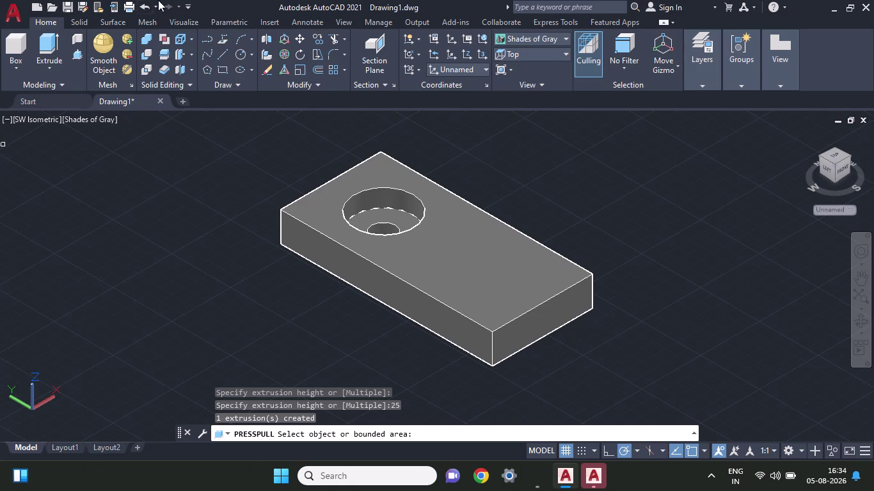
Zoom out and turn the view to the block's left face using the ViewCube.
scroll(down, 3)
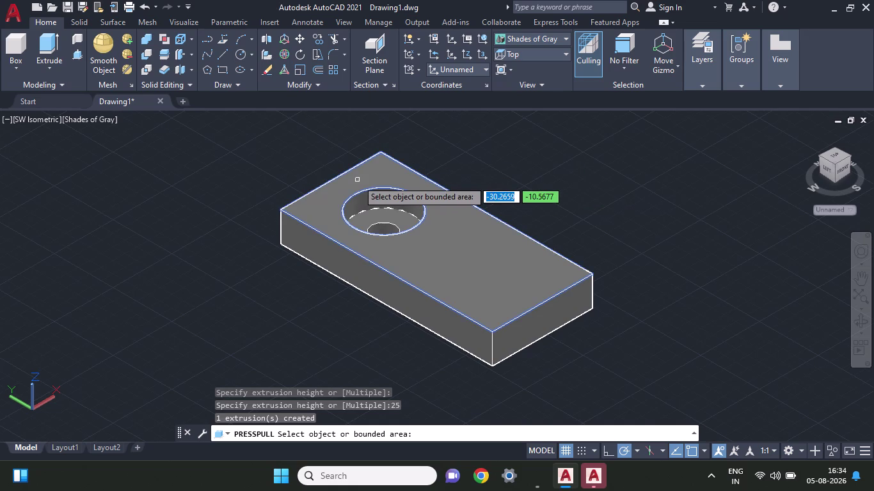
scroll(down, 3)
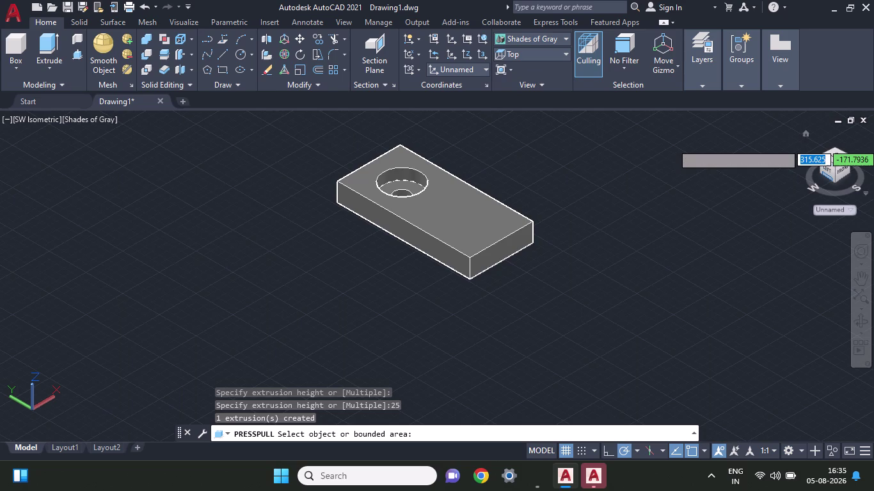
click(831, 170)
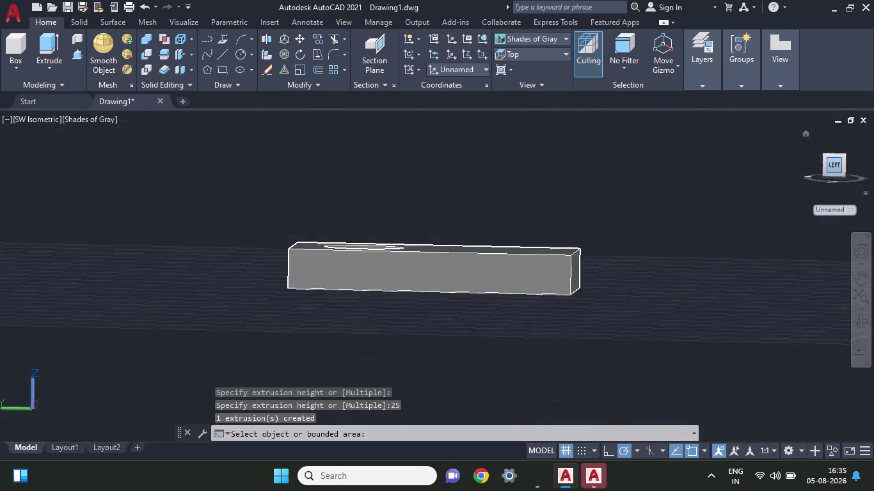
Switch to the preset Left view and bring the block back into view.
click(560, 53)
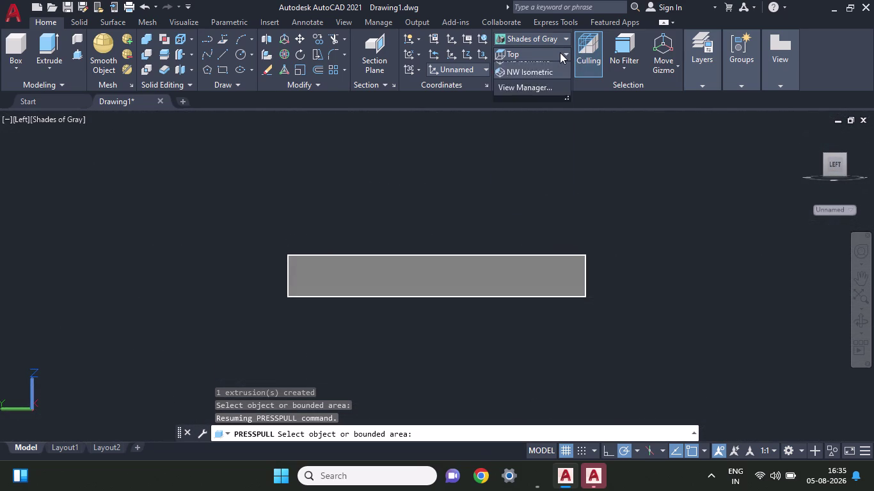
click(527, 97)
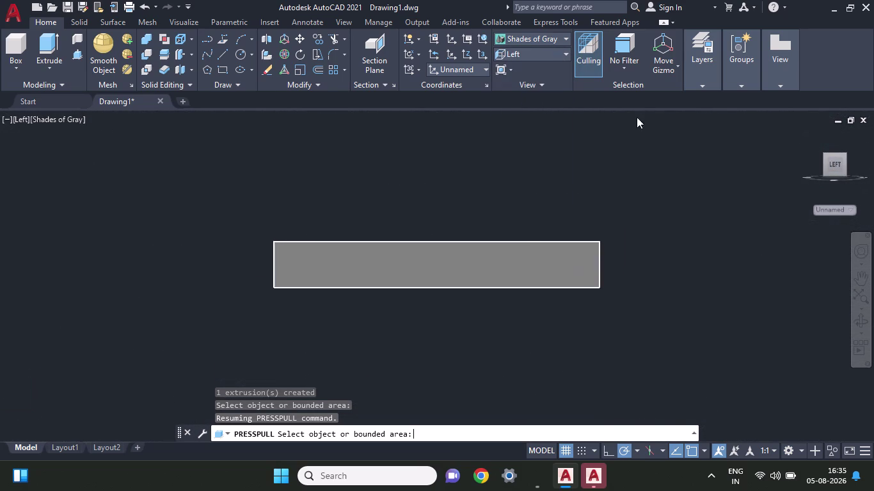
scroll(up, 3)
scroll(up, 3)
scroll(down, 3)
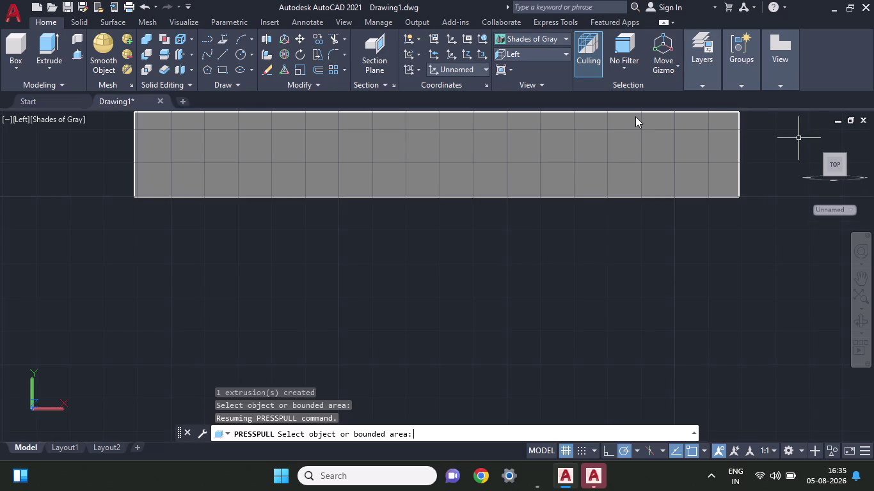
scroll(down, 3)
scroll(up, 3)
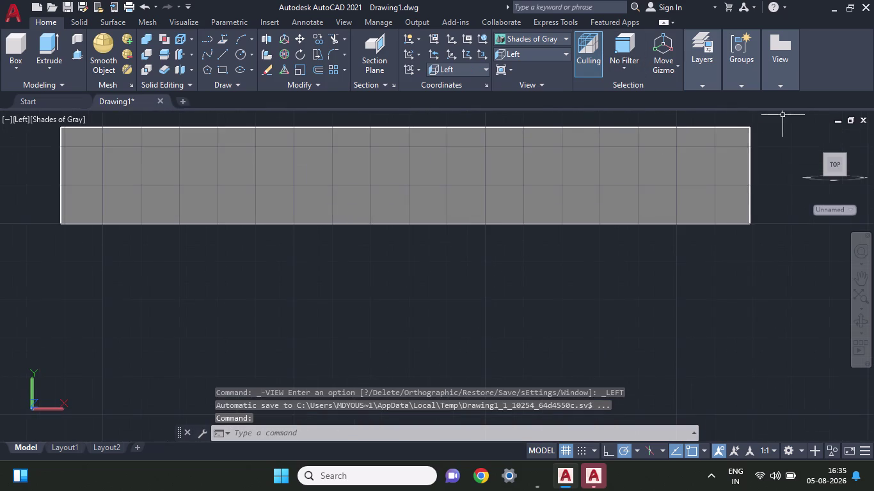
scroll(down, 3)
scroll(up, 3)
scroll(up, 3)
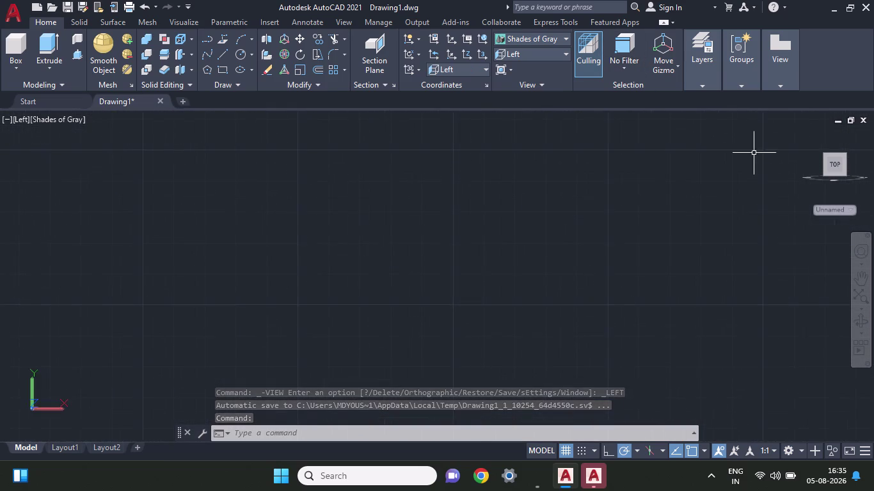
scroll(up, 3)
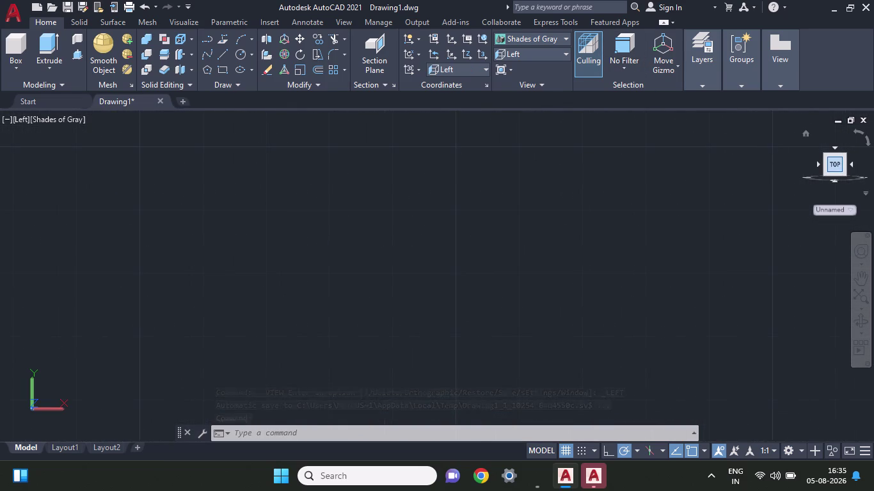
click(837, 164)
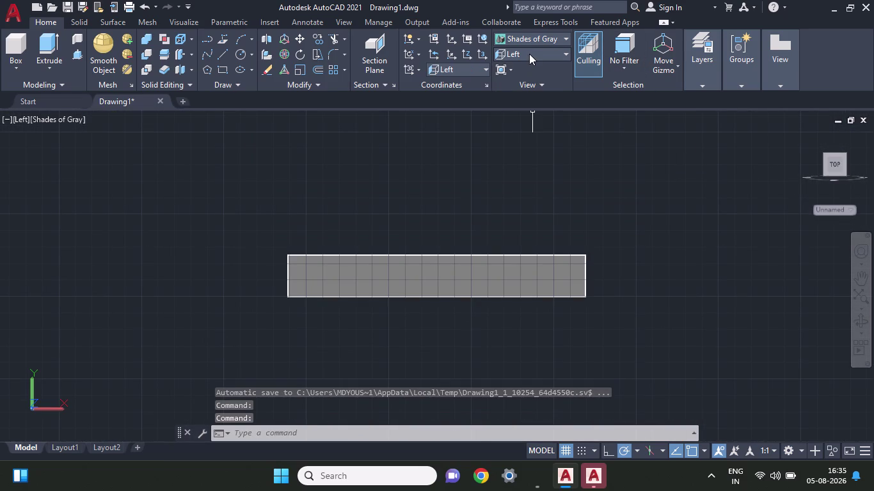
Reapply the Left preset so the UCS matches, and zoom to frame the edge-on block.
click(529, 54)
click(555, 92)
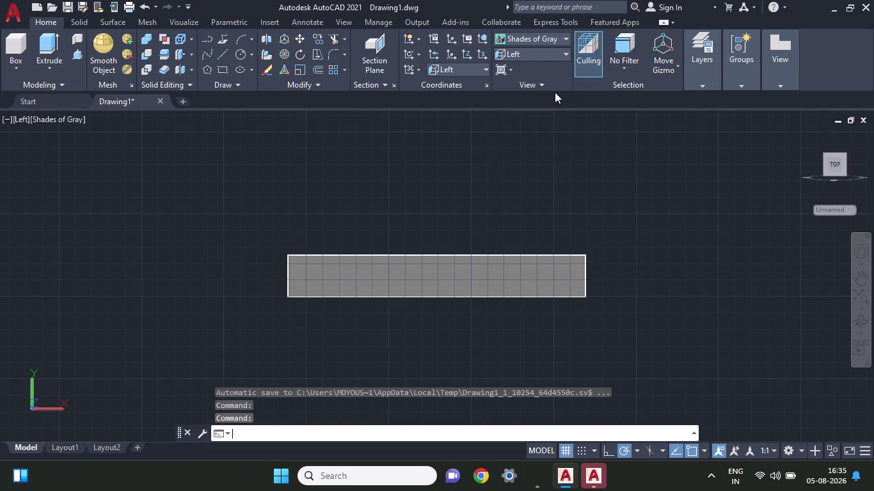
scroll(up, 3)
scroll(up, 3)
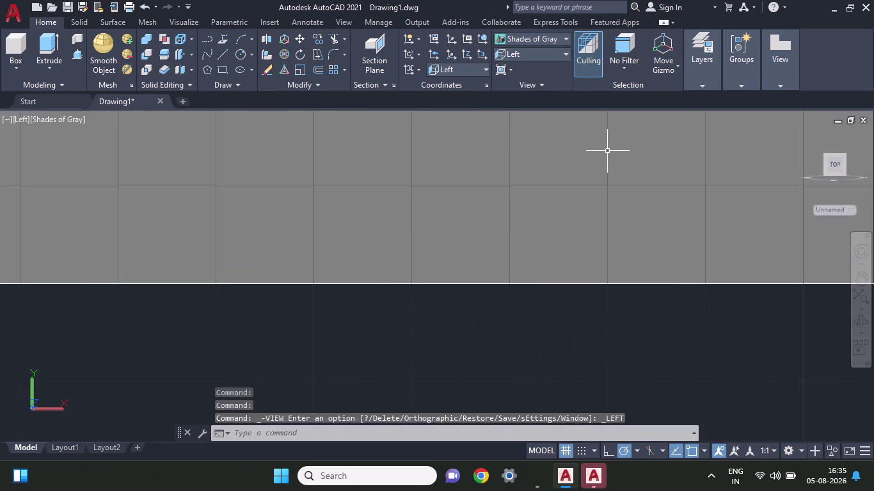
scroll(down, 3)
scroll(down, 3)
scroll(up, 3)
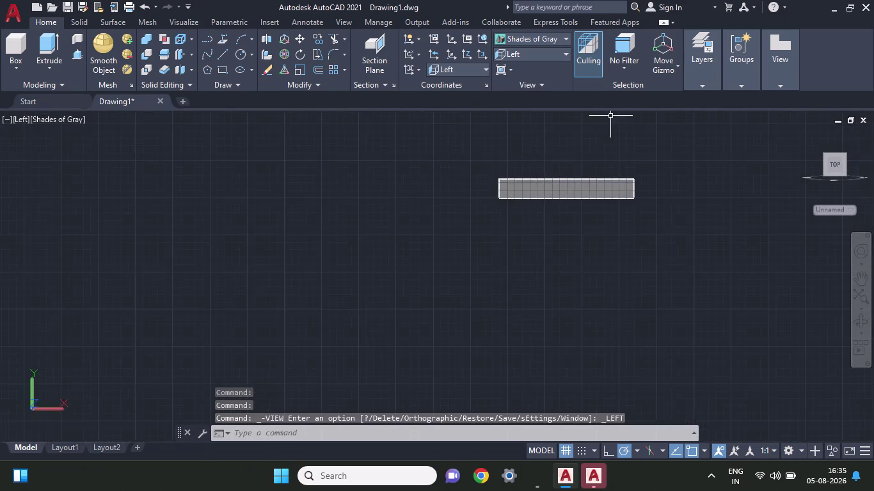
scroll(up, 3)
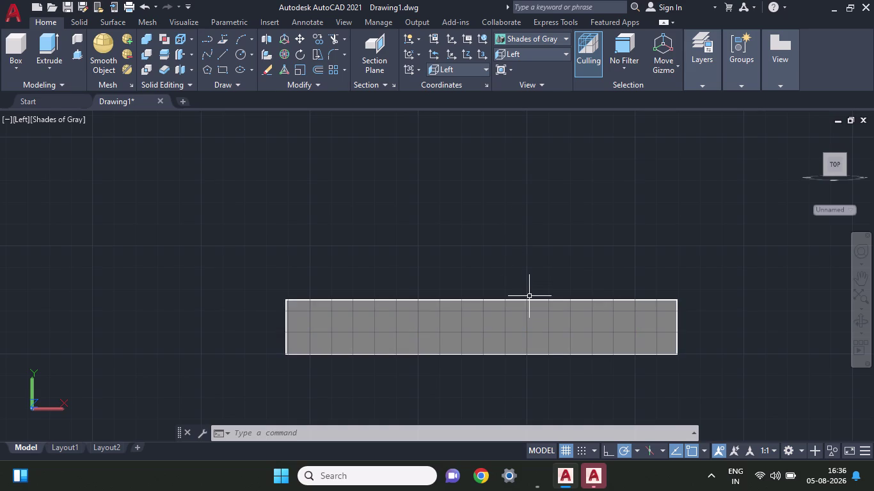
click(222, 57)
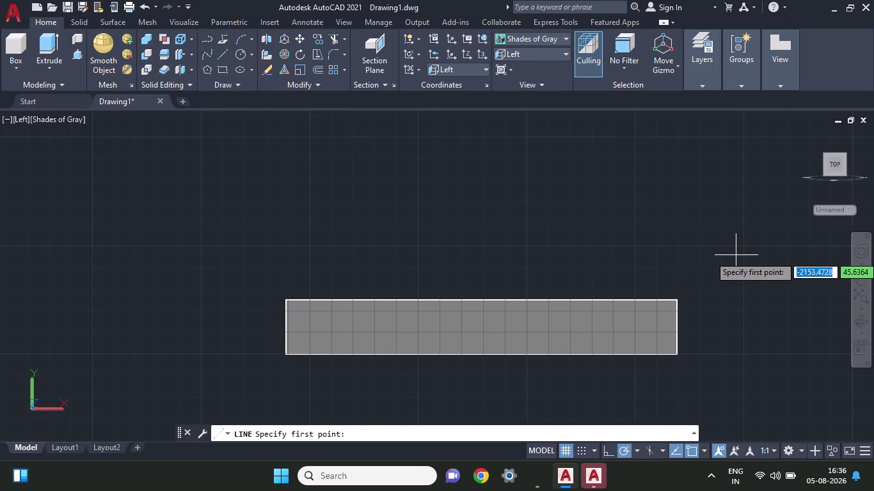
Draw a vertical line from the block edge, 45 units then 70 units upward.
click(680, 301)
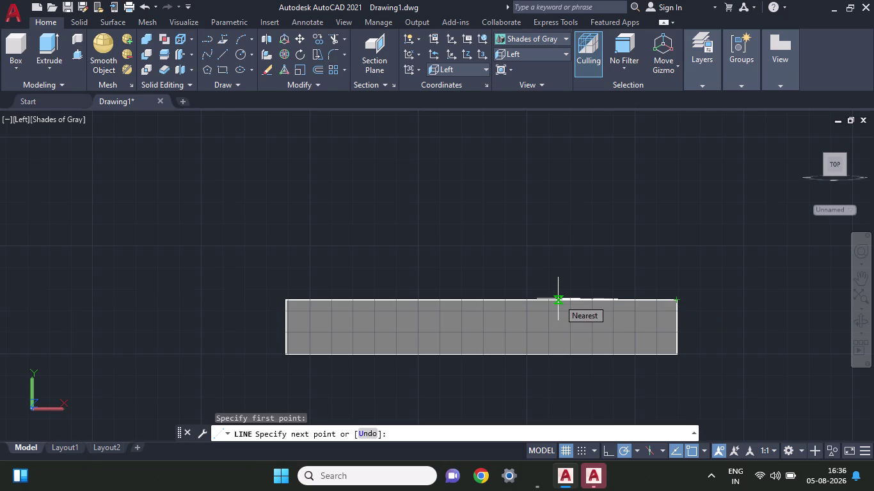
text(45)
key(Return)
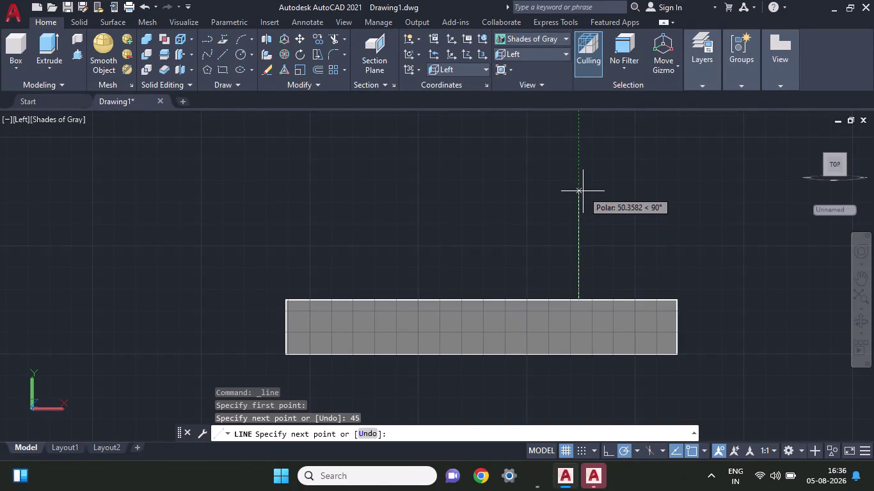
click(580, 357)
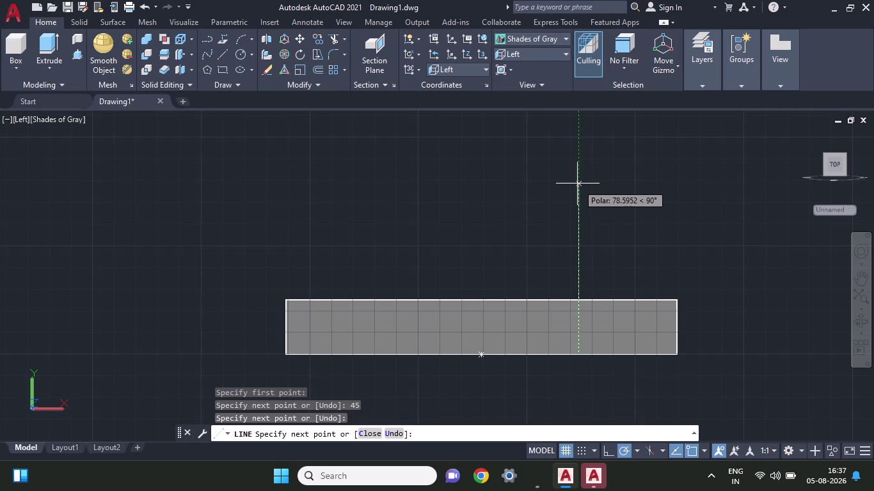
text(70)
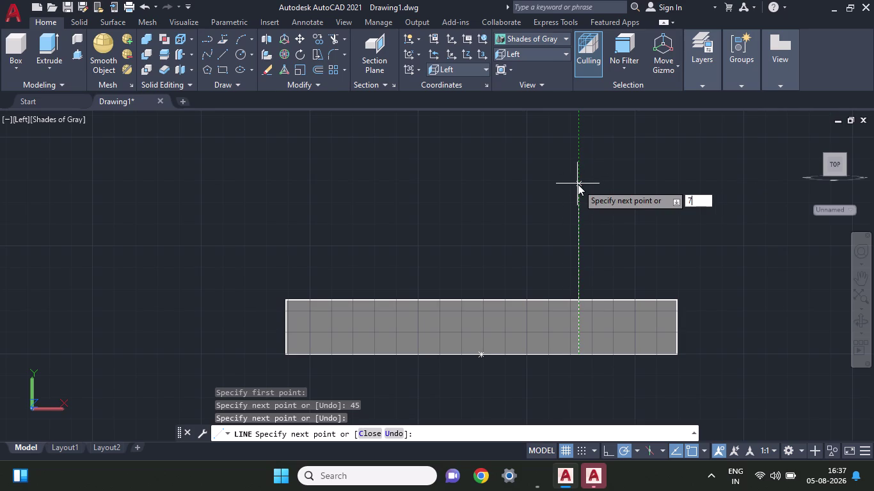
key(Return)
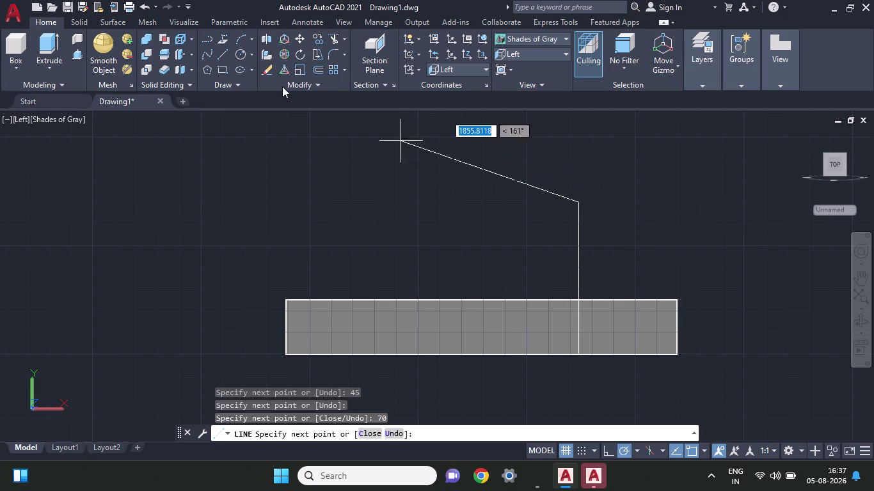
click(242, 57)
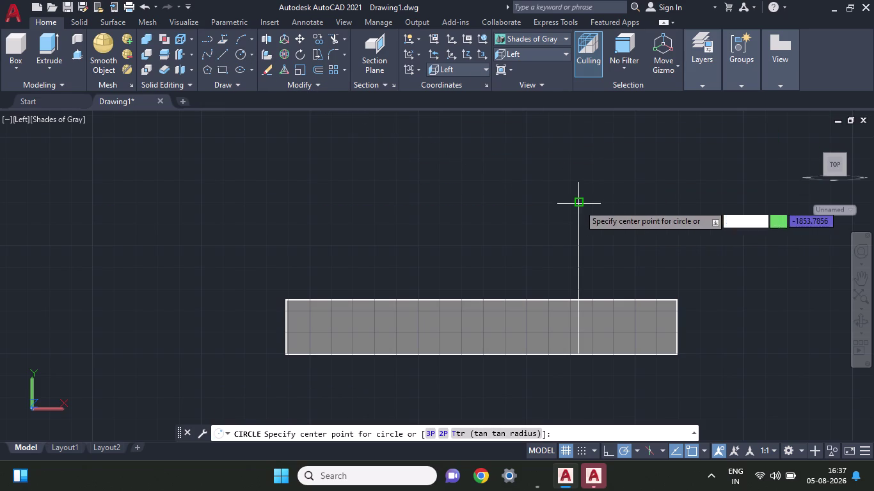
Draw a radius-15 circle at the line's top end; add and delete a radius-45 trial circle.
click(579, 205)
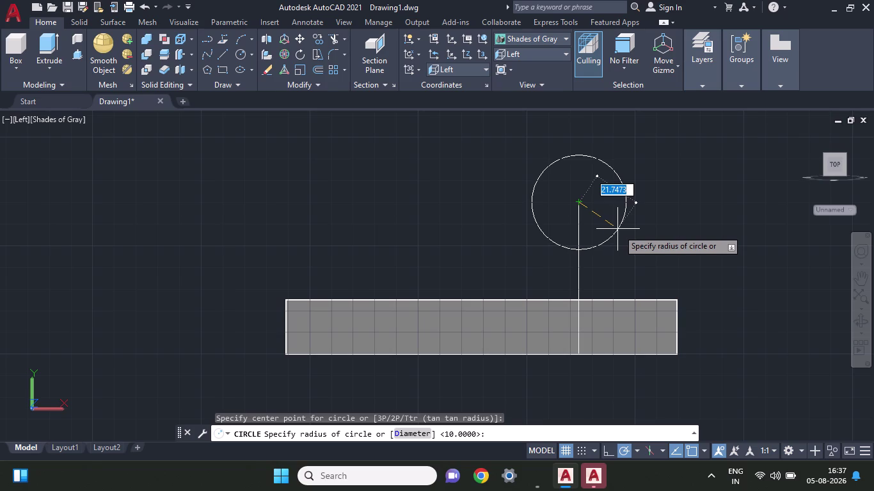
text(15)
key(Return)
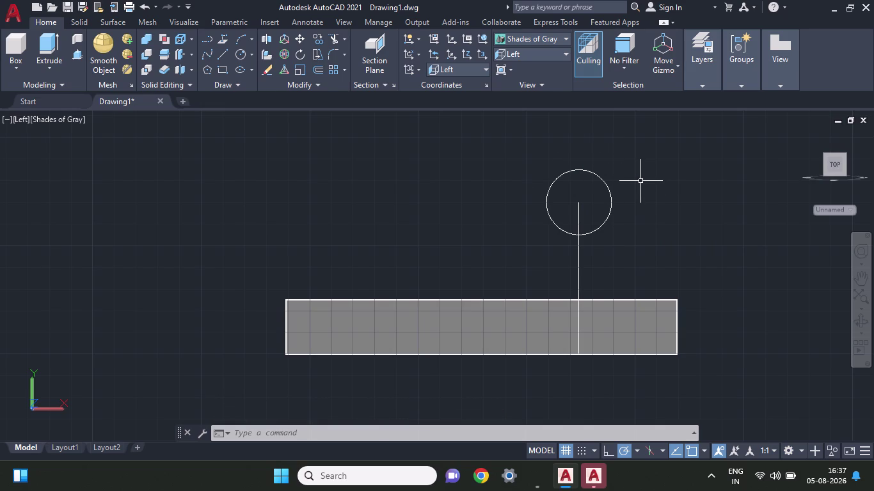
click(239, 57)
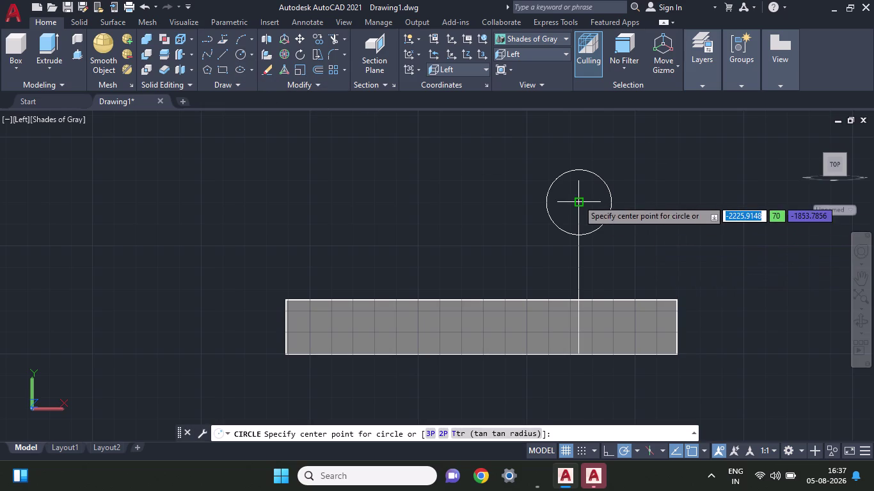
click(578, 199)
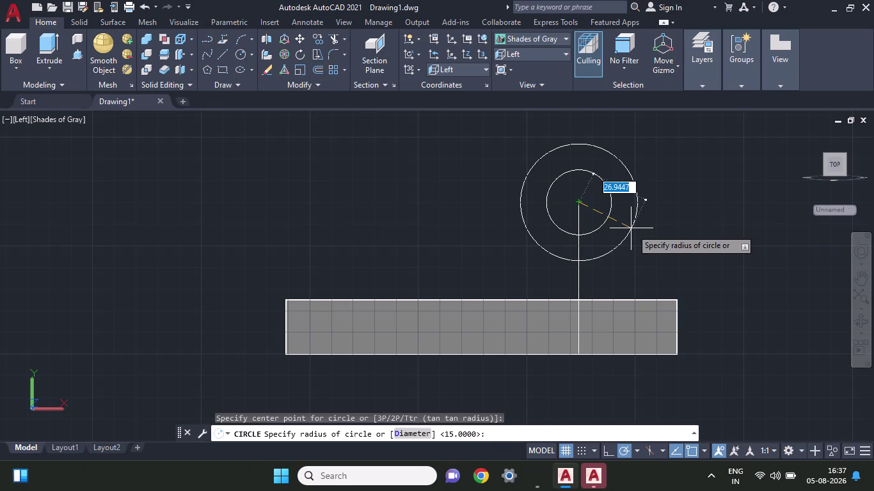
text(45)
key(Return)
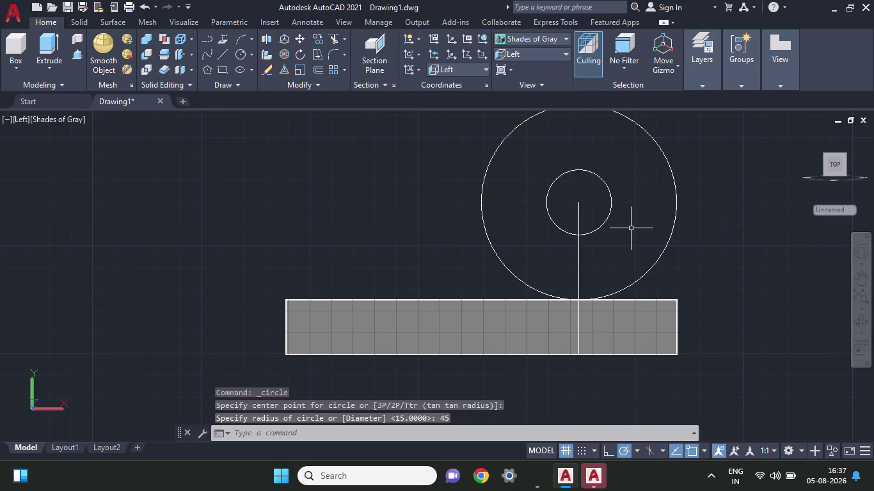
click(670, 244)
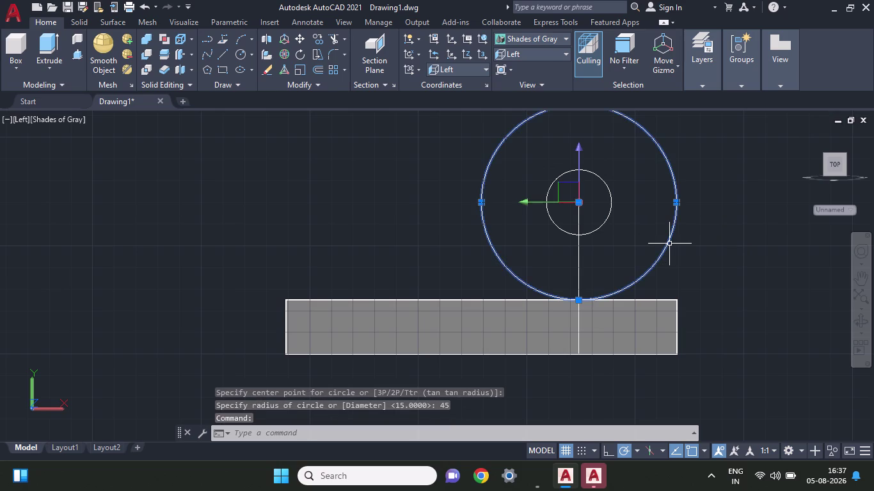
key(Delete)
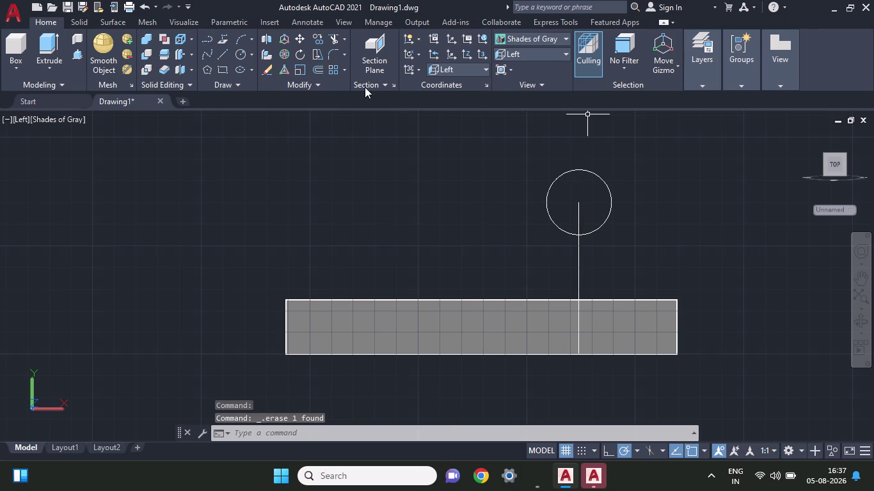
Add a radius-12.5 circle at the same centre, then undo it.
click(243, 54)
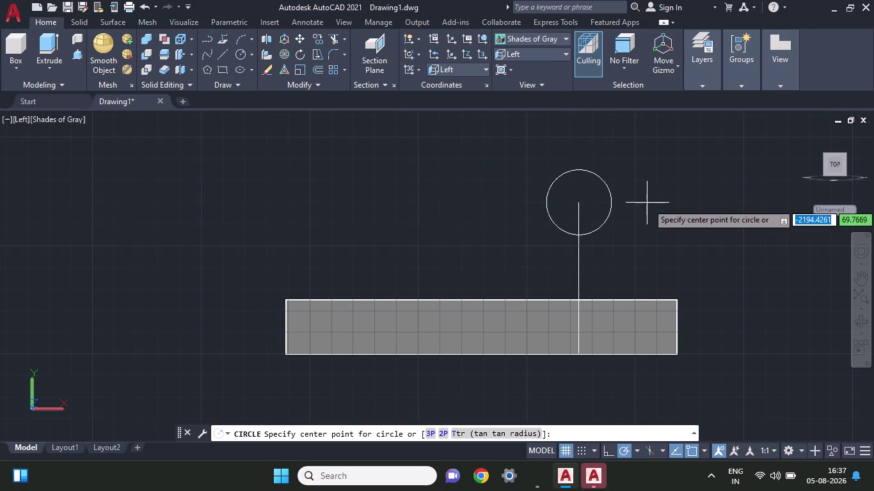
click(581, 205)
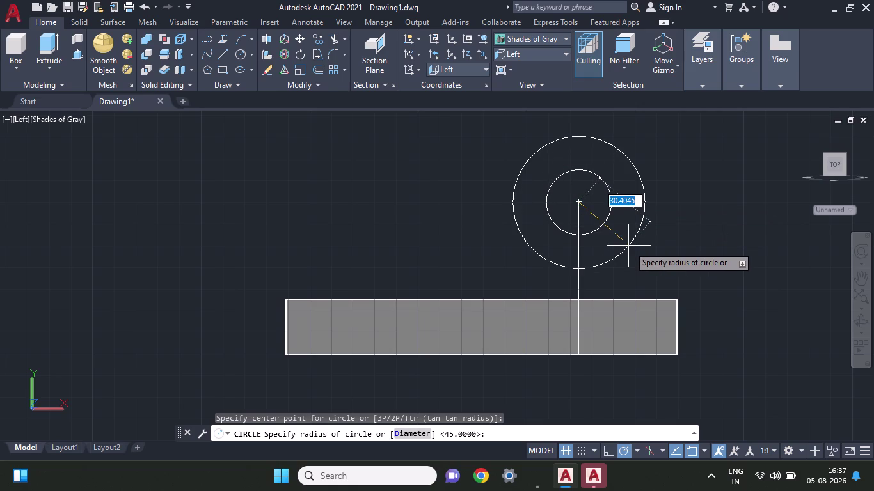
text(12.)
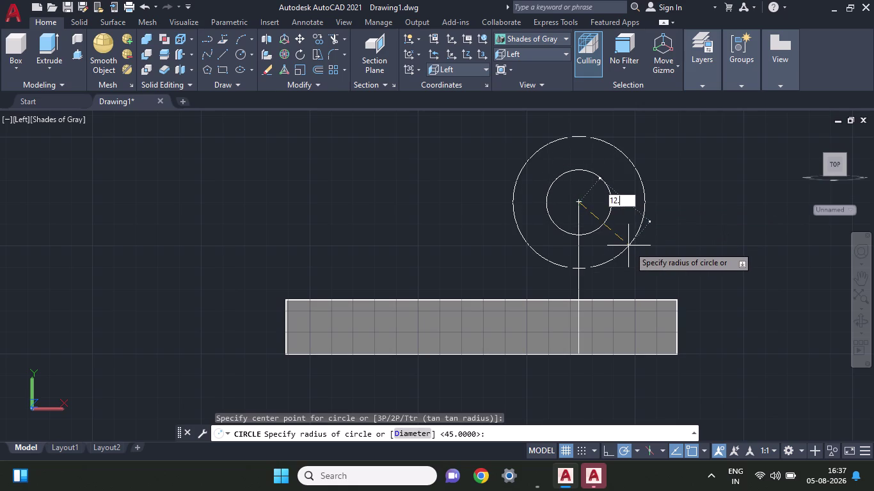
text(5)
key(Return)
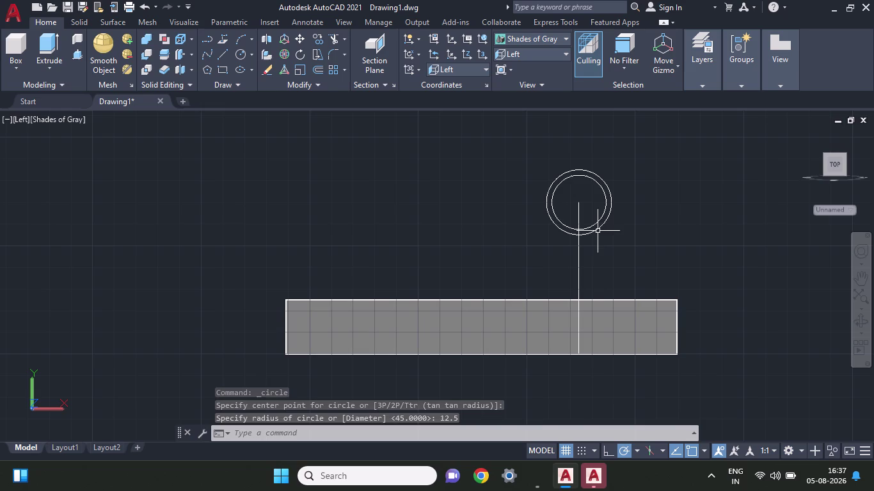
key(ctrl+z)
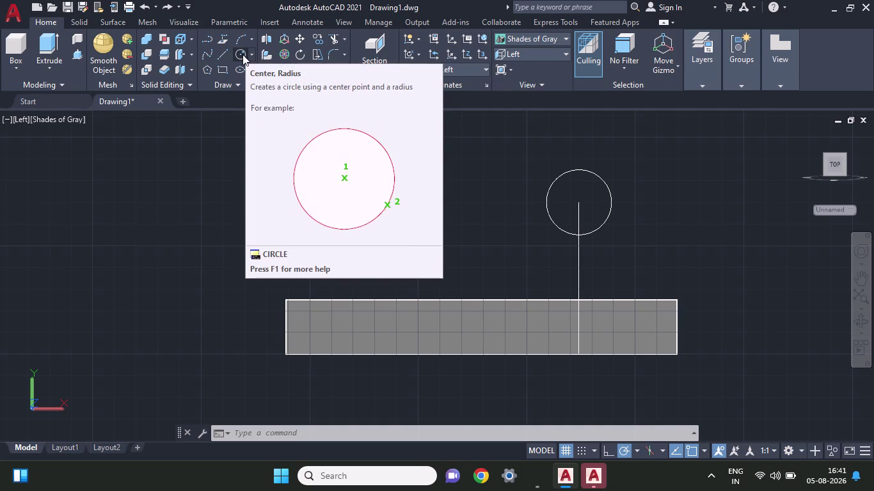
Draw a radius-22.5 circle centred on the vertical line's top endpoint.
click(242, 54)
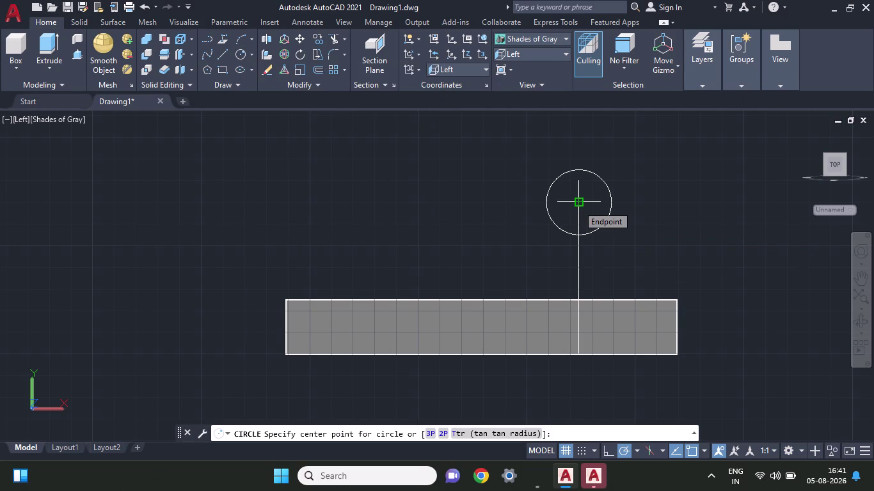
click(578, 206)
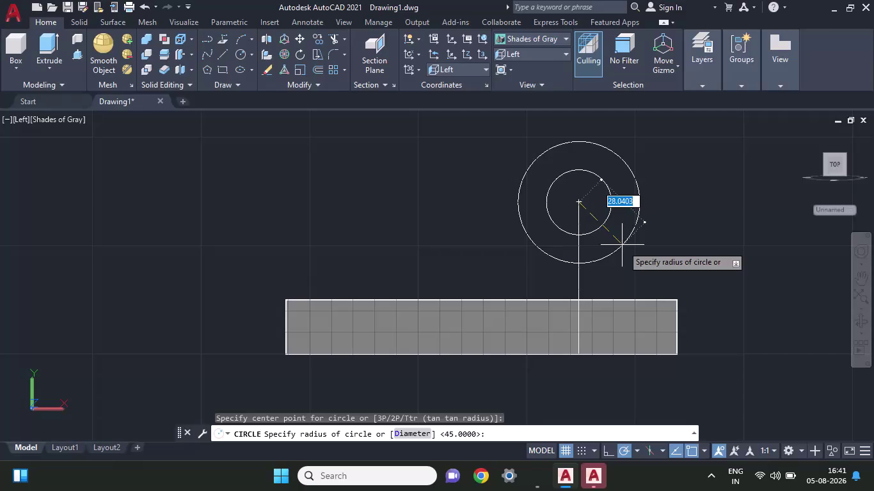
text(22.)
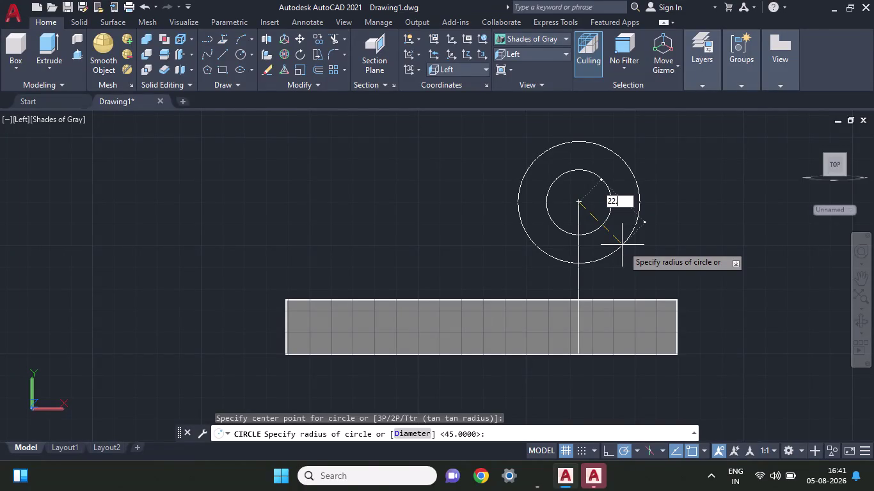
text(5)
key(Return)
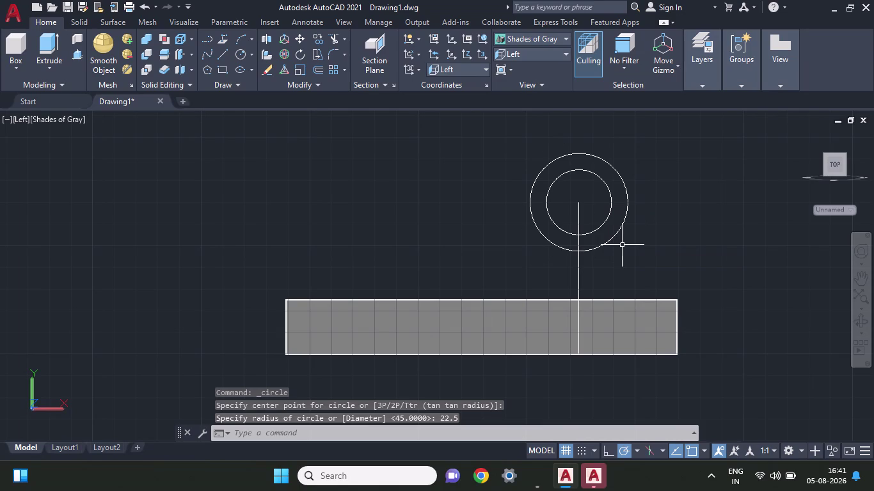
click(227, 53)
Draw a line from the outer circle's right side to the block's top-right corner.
click(631, 205)
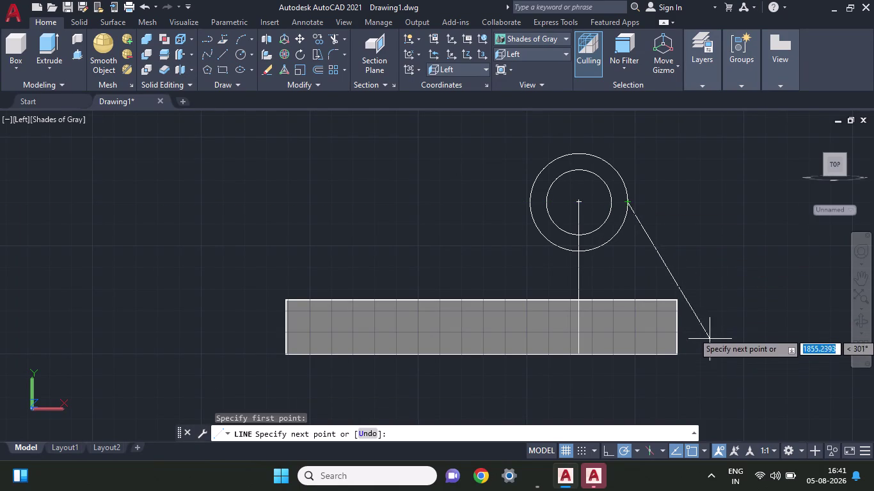
click(673, 299)
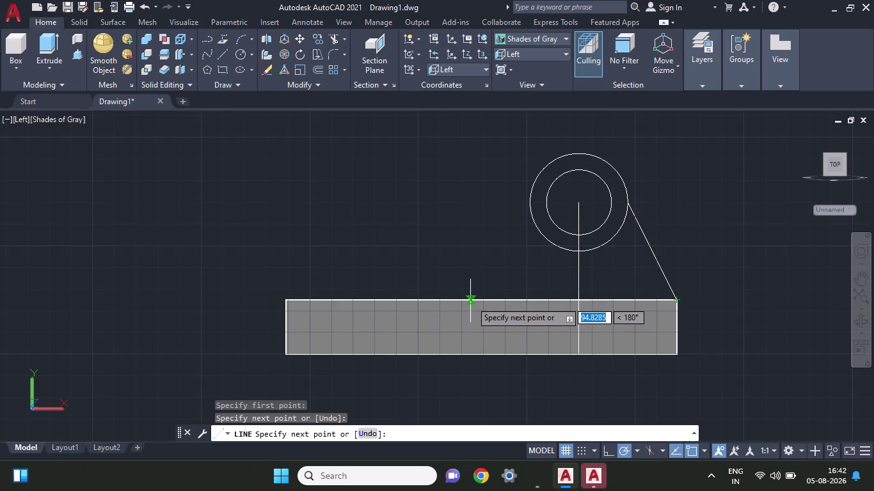
right_click(397, 252)
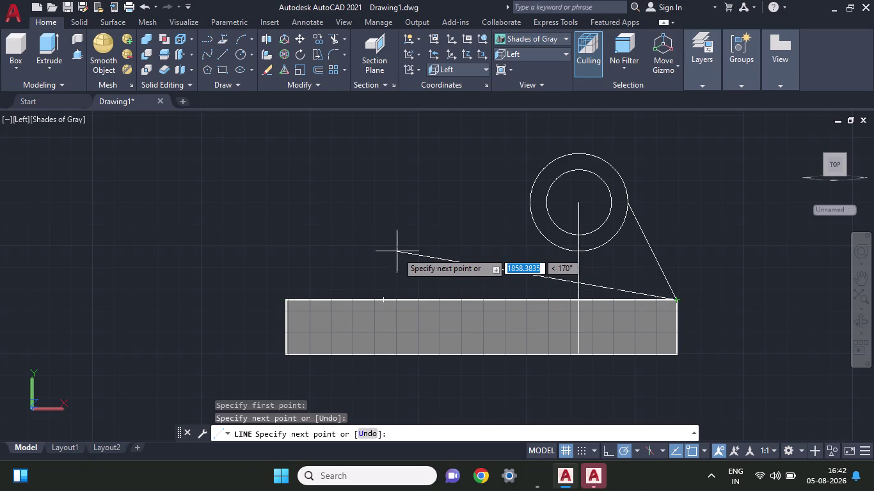
click(425, 255)
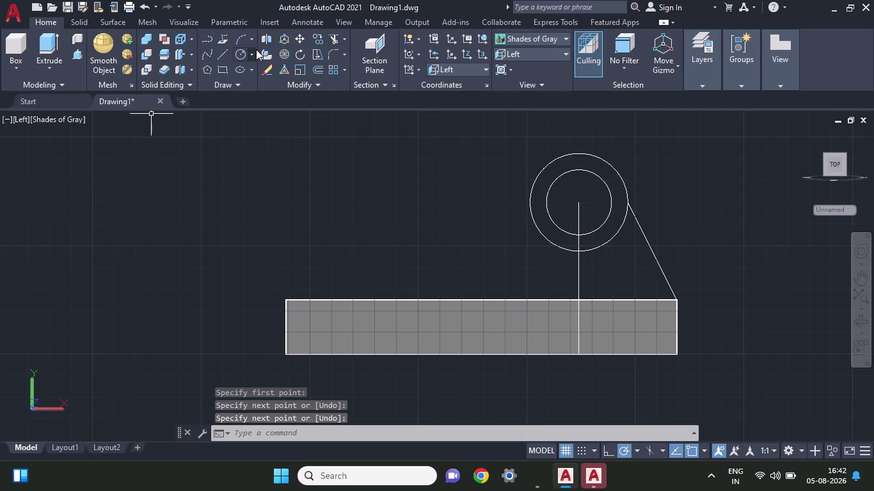
Try trimming part of the outer circle, which removes nothing.
click(331, 41)
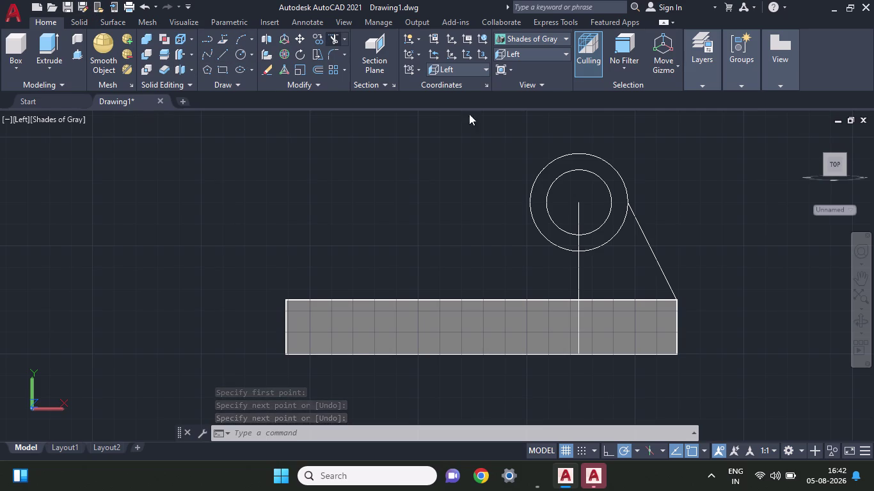
drag(615, 250, 613, 237)
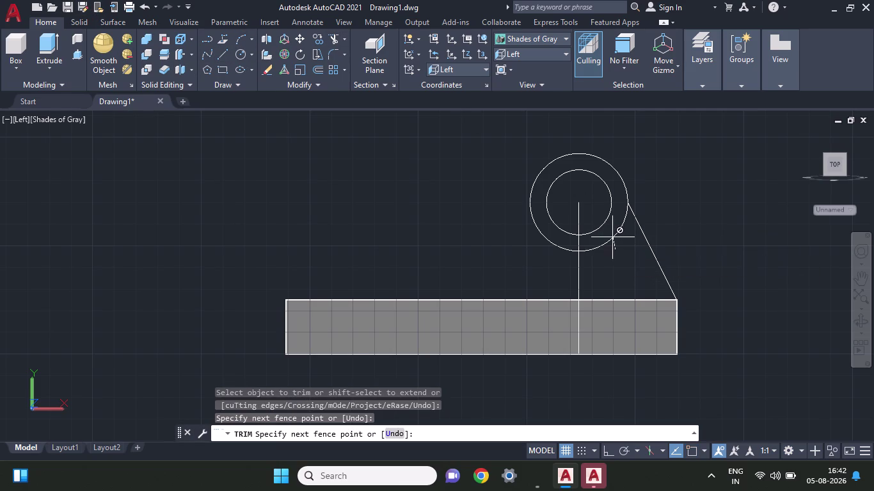
drag(613, 237, 612, 225)
drag(611, 236, 618, 249)
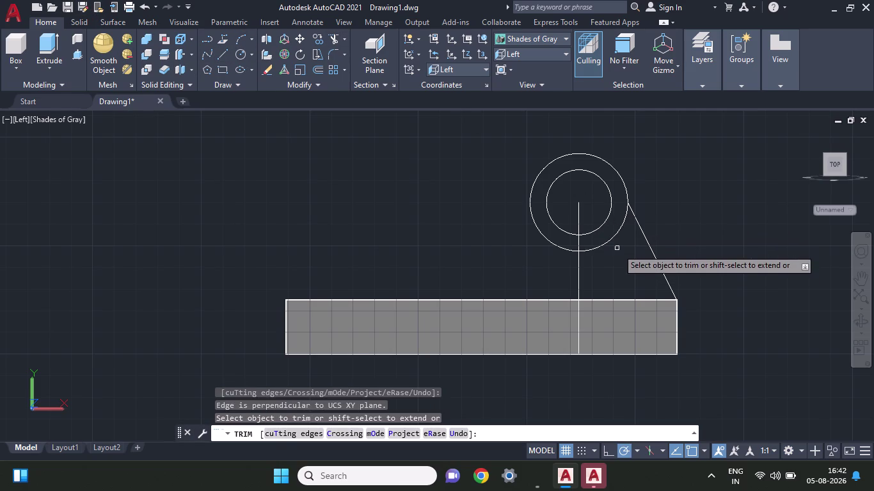
right_click(667, 171)
click(737, 185)
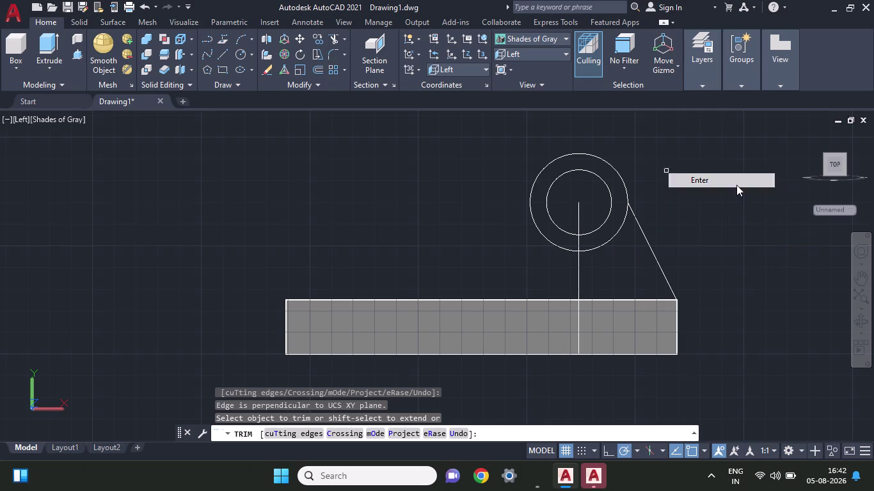
click(217, 56)
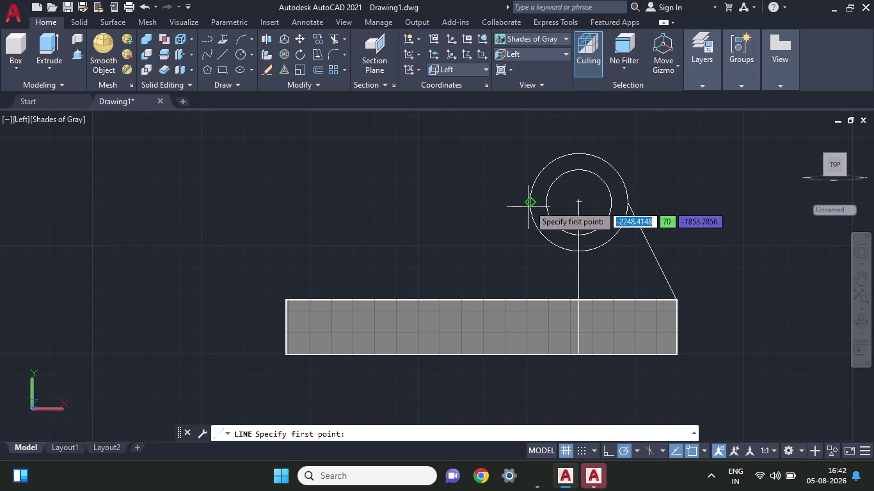
click(529, 205)
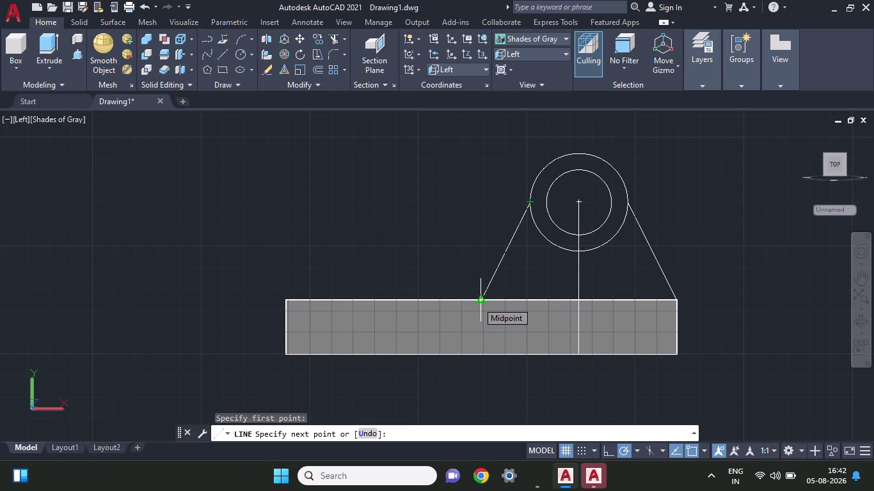
Draw a line from the outer circle's left side to the midpoint of the block's top edge.
click(477, 302)
right_click(707, 243)
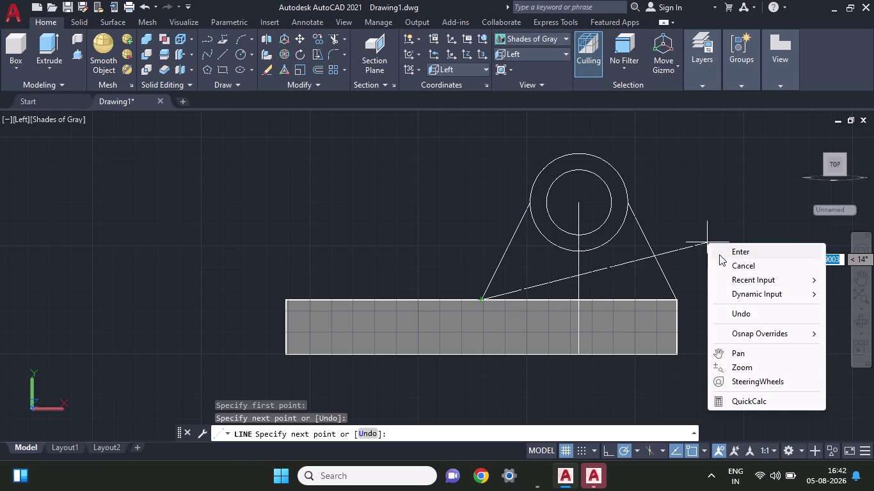
click(725, 248)
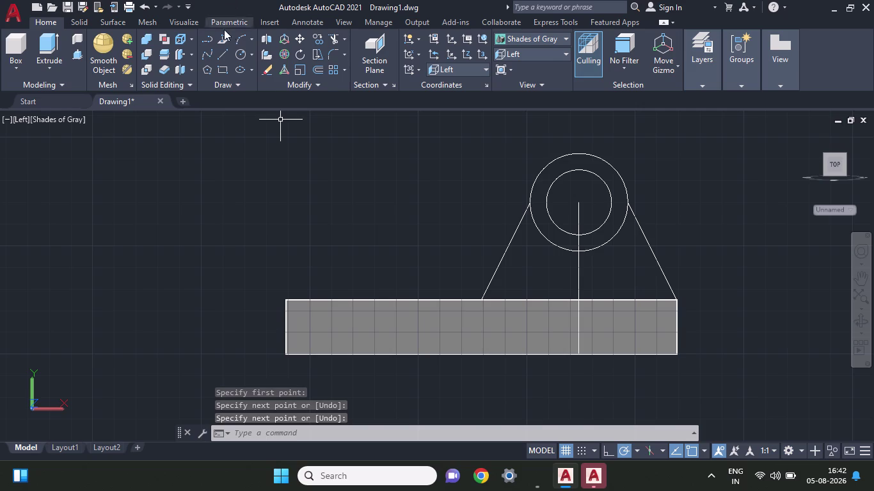
click(250, 46)
Draw a Start-End-Radius arc of radius 22.5 across the top, then delete the outer circle.
click(251, 37)
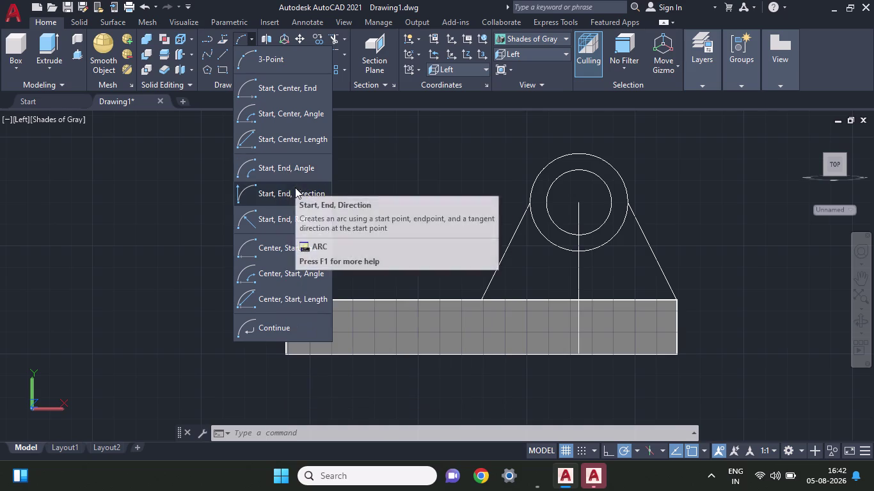
click(292, 219)
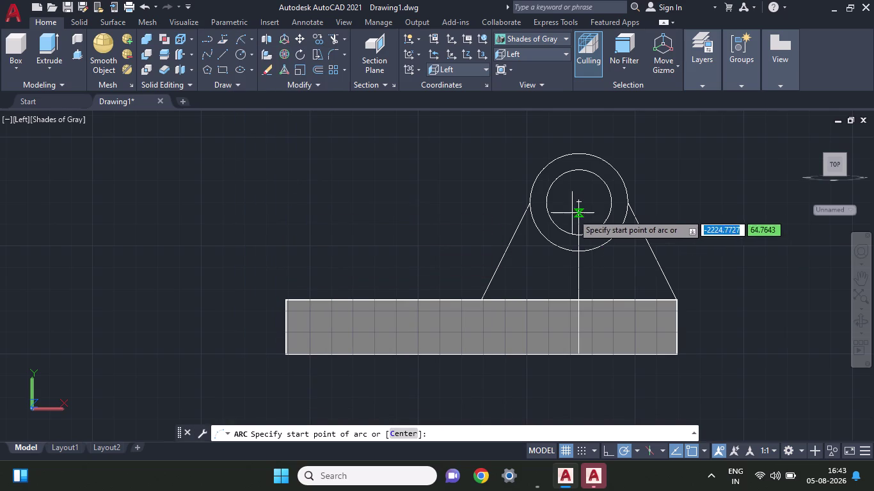
click(530, 198)
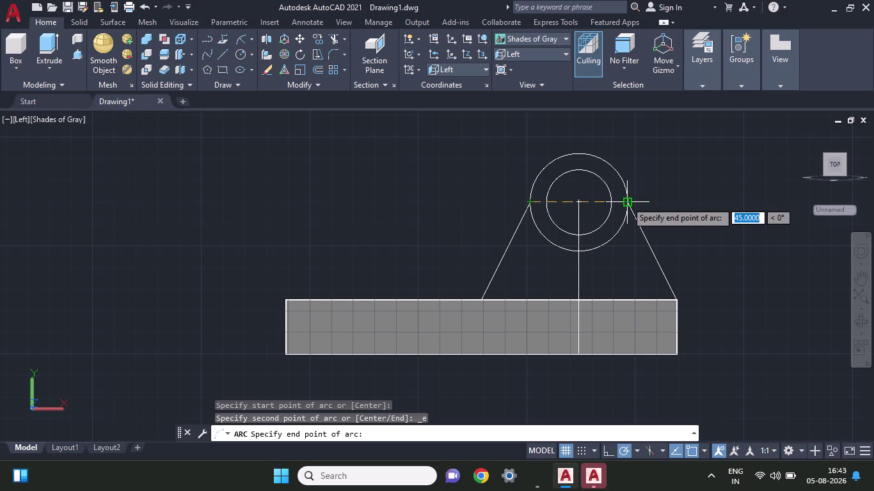
click(626, 201)
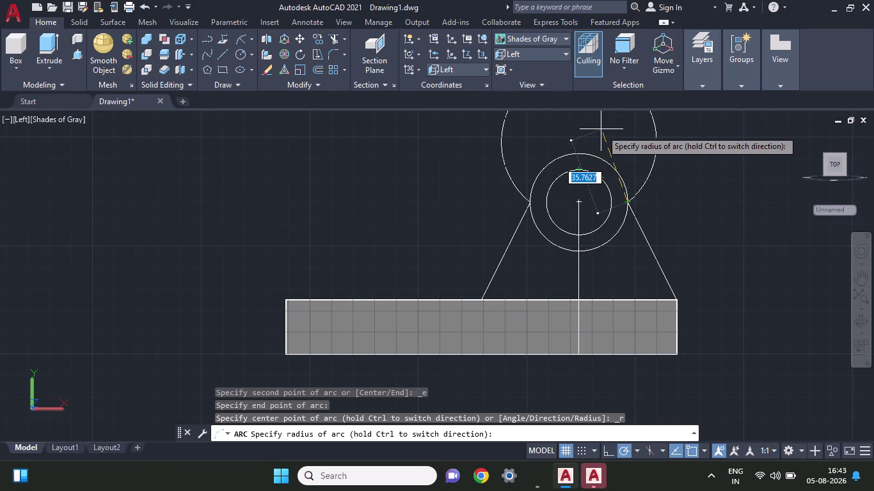
text(22.)
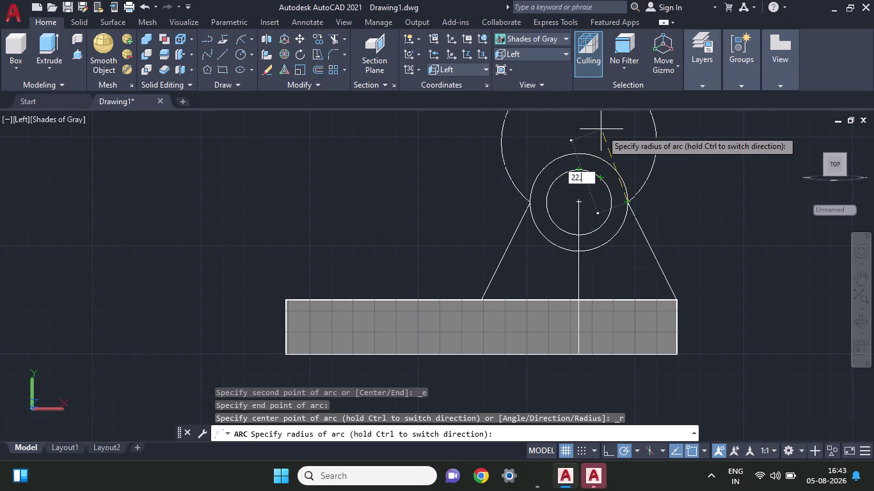
text(5)
key(Return)
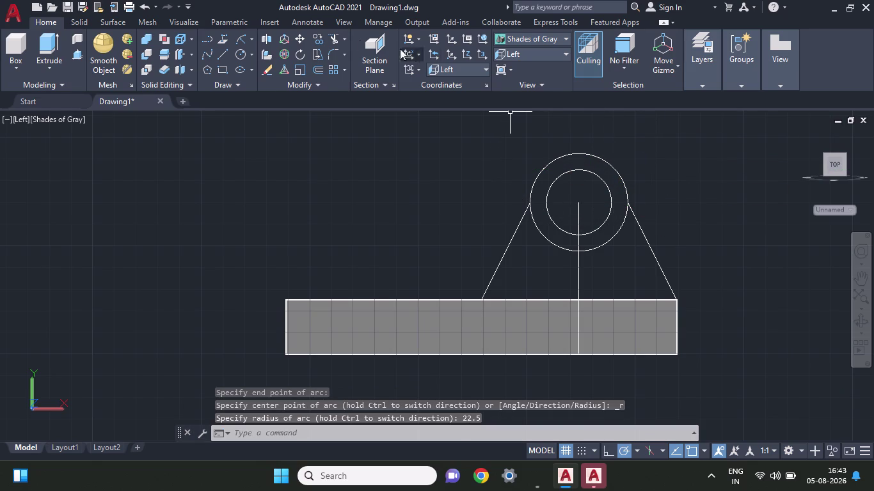
click(617, 232)
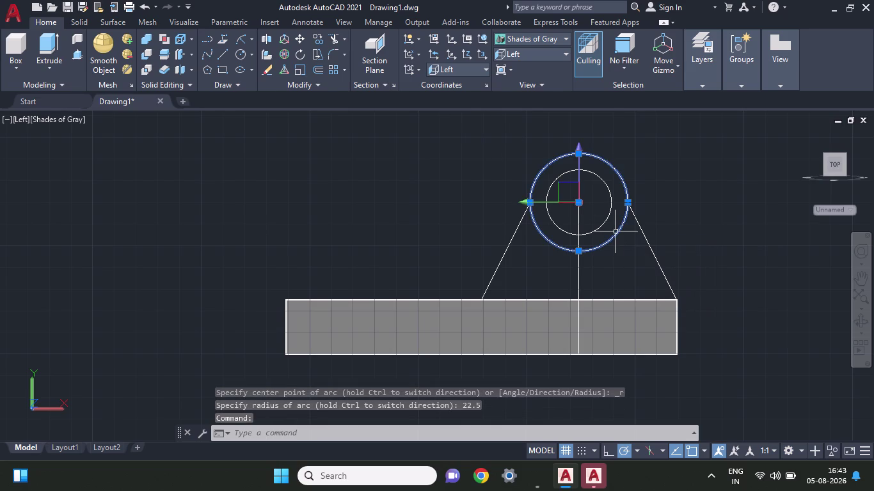
key(Delete)
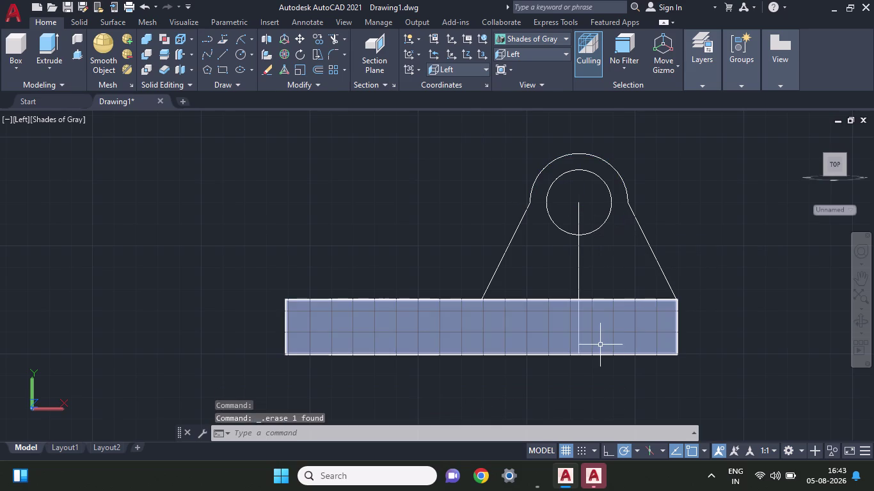
Erase the vertical centre line, undoing an accidental deletion of the block.
click(576, 270)
click(577, 271)
click(581, 271)
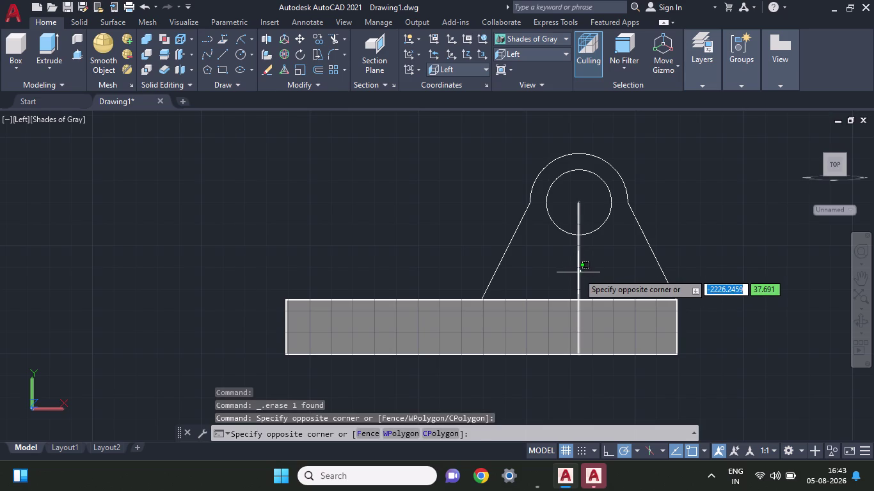
click(578, 274)
key(Delete)
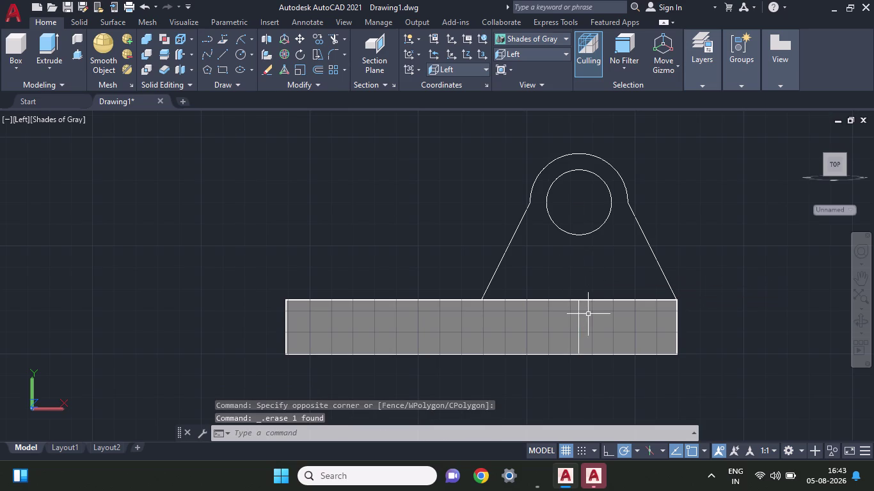
click(579, 327)
key(Delete)
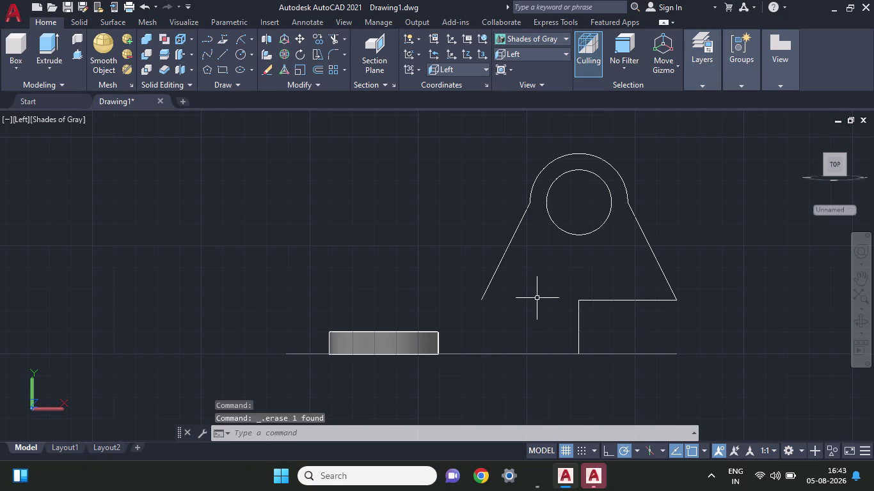
key(ctrl+z)
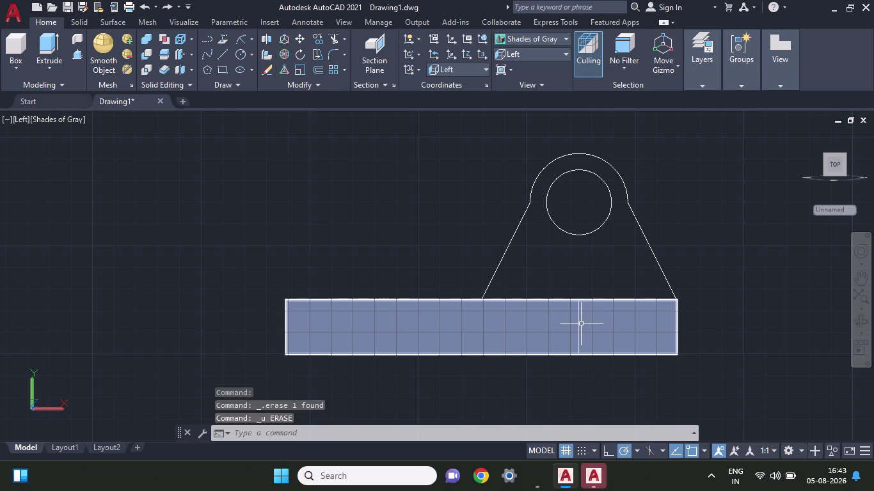
click(578, 325)
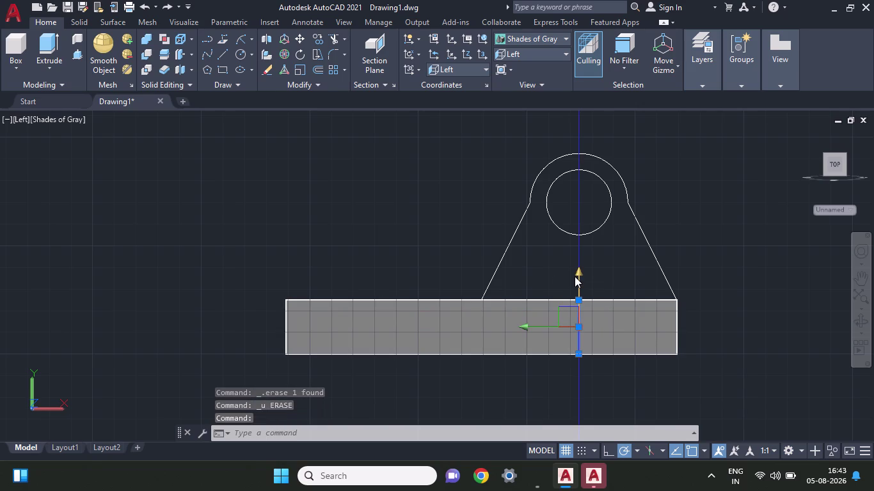
key(Delete)
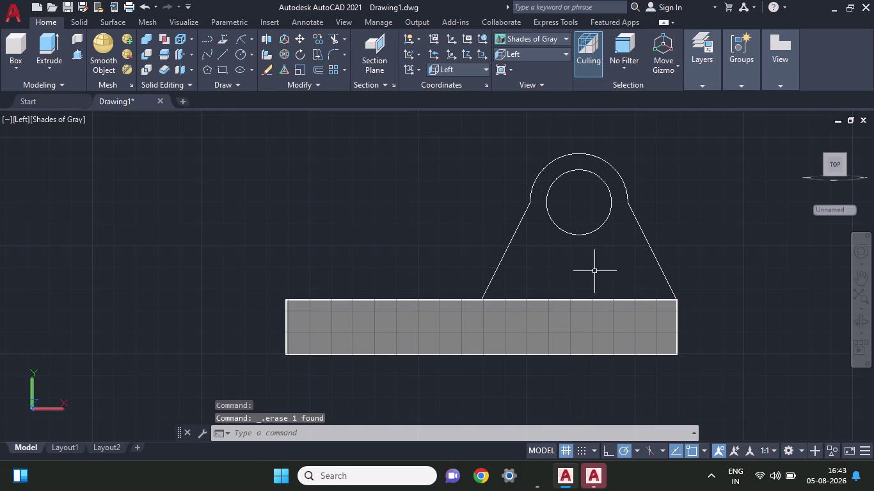